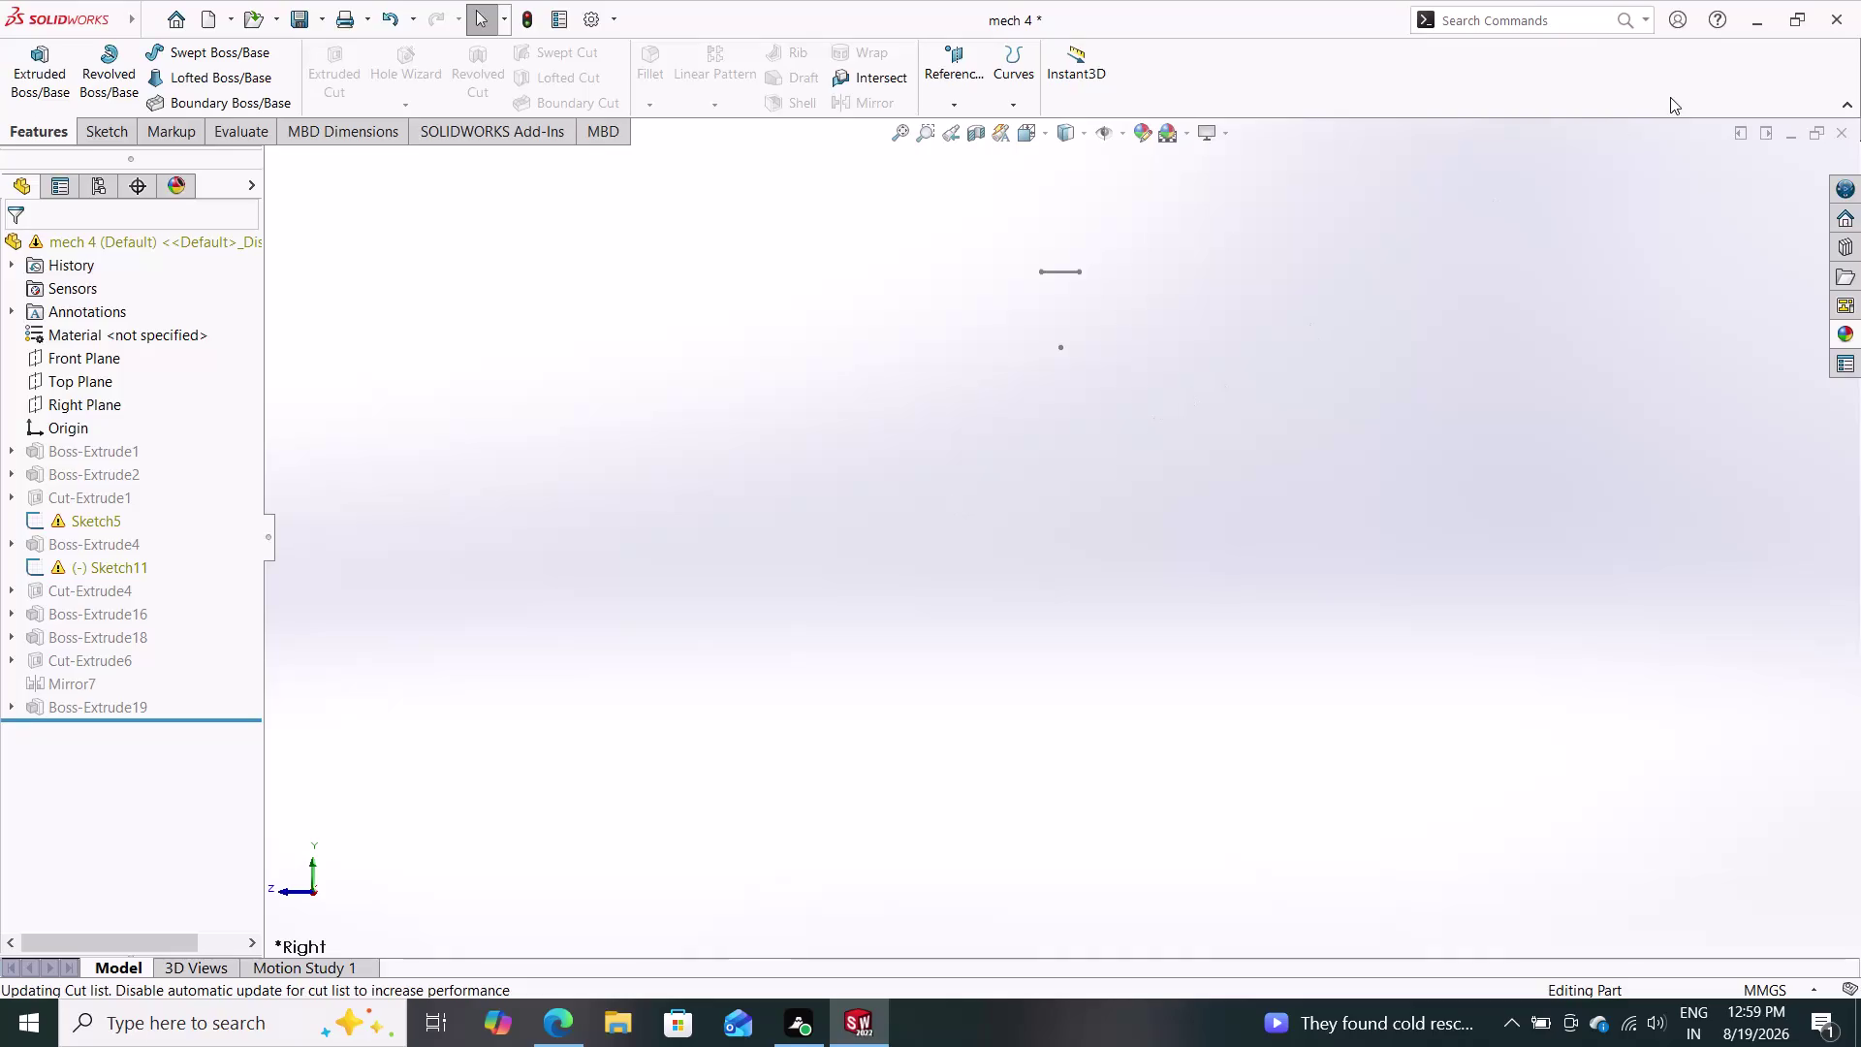
Close the unsaved 'mech 4' part window, prompting the Save modified documents dialog.
click(1850, 14)
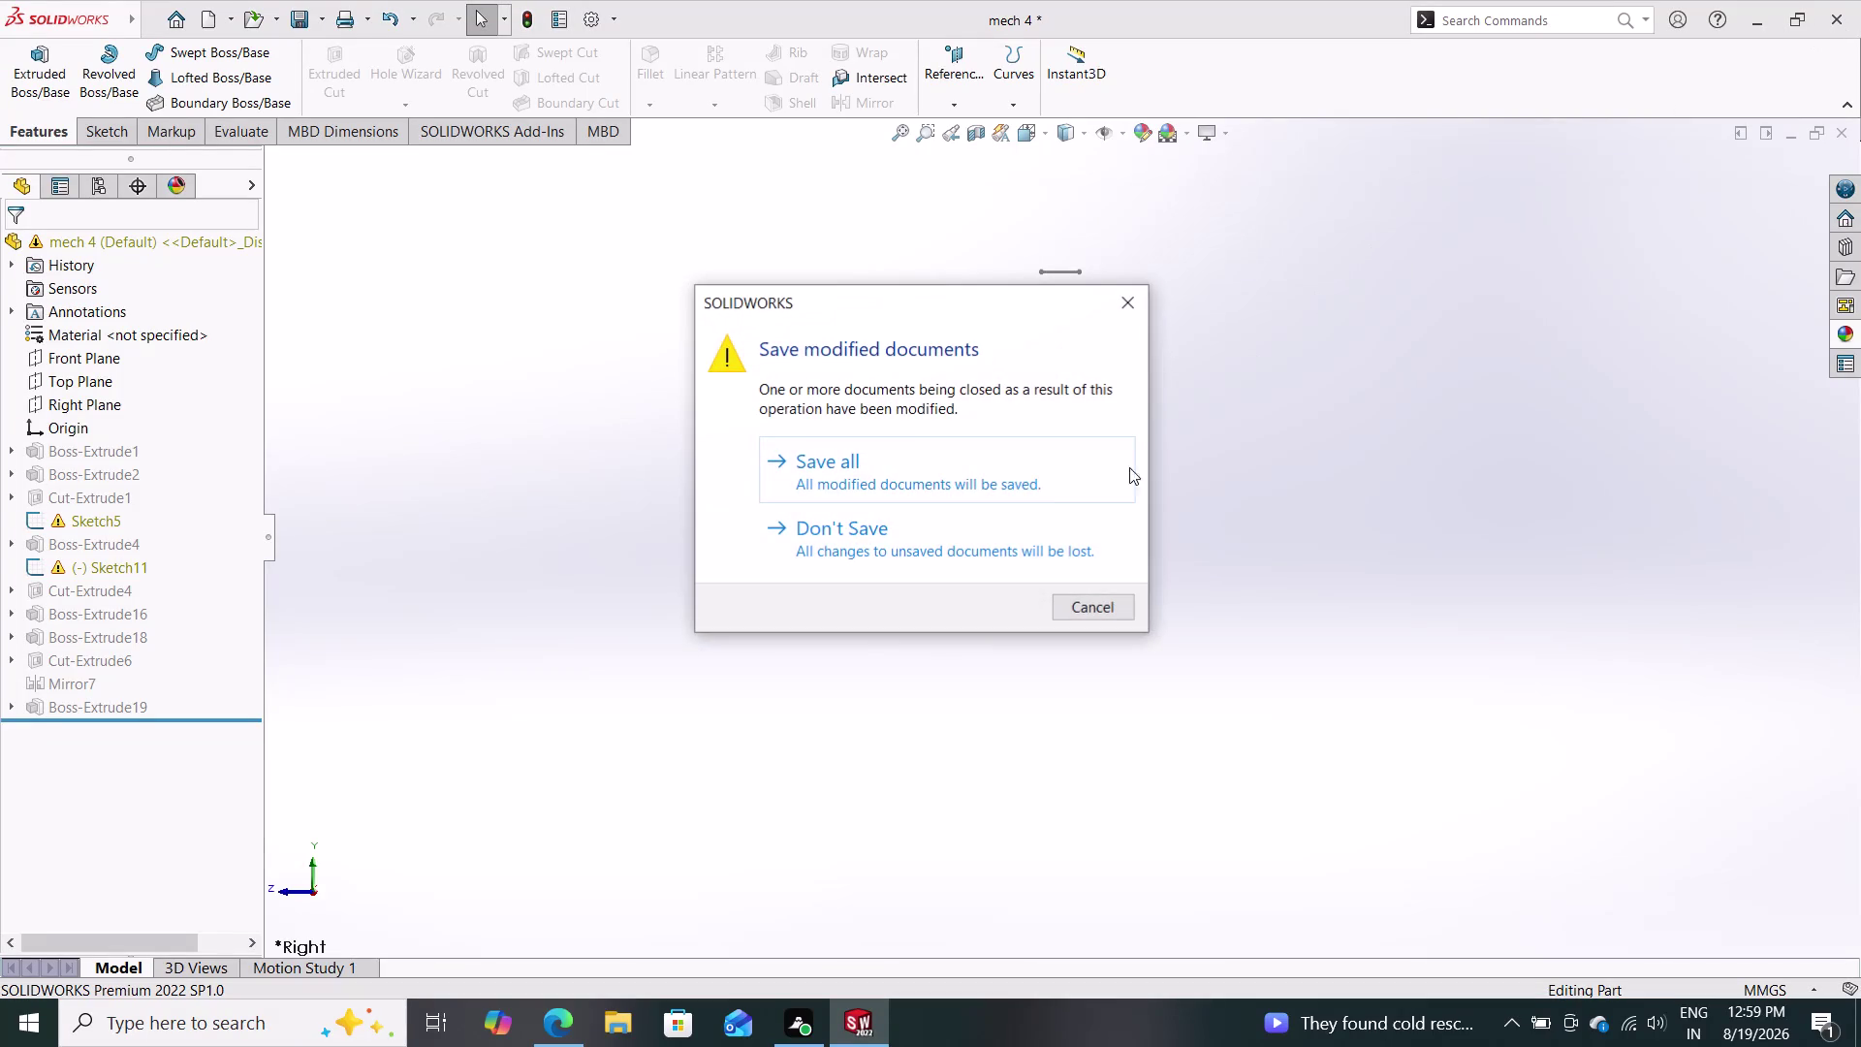